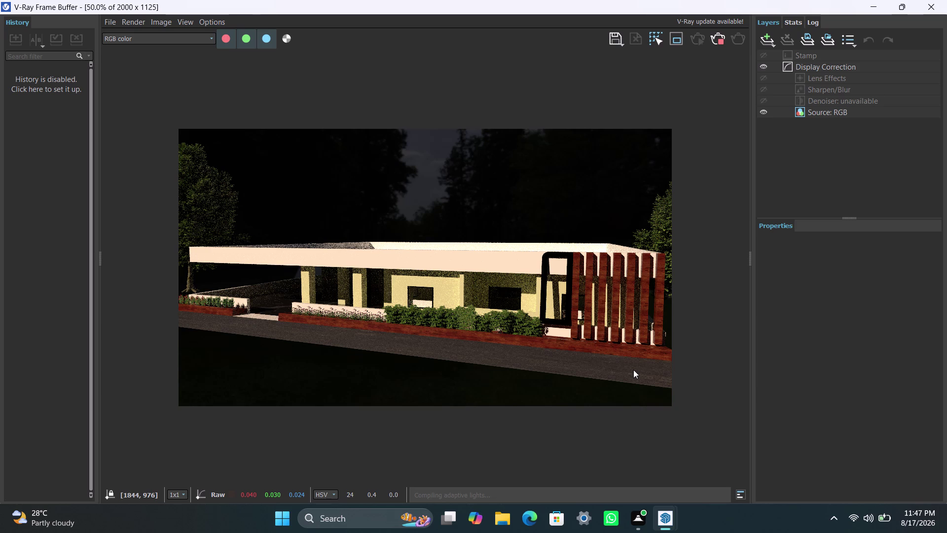
Zoom in and out to inspect the night render of the wooden-fin house.
scroll(down, 3)
scroll(up, 3)
scroll(up, 3)
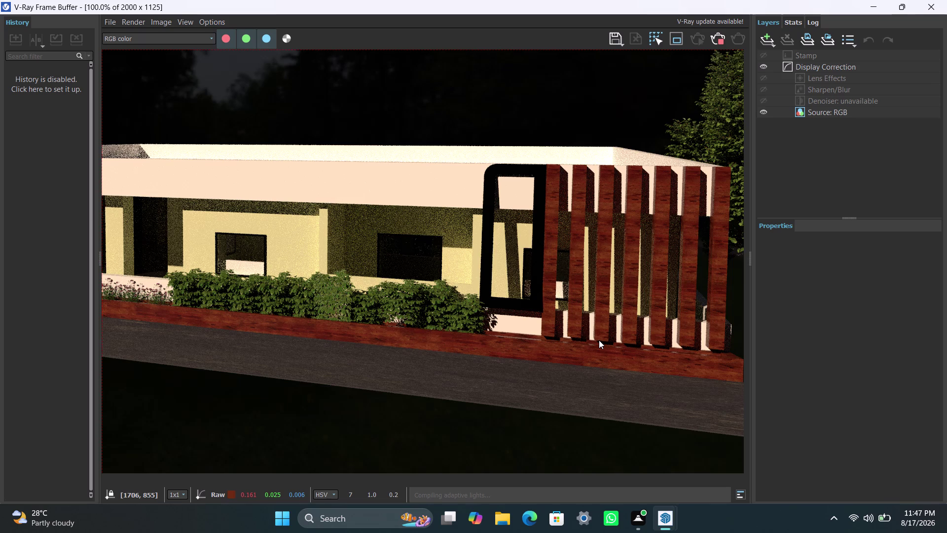
scroll(down, 3)
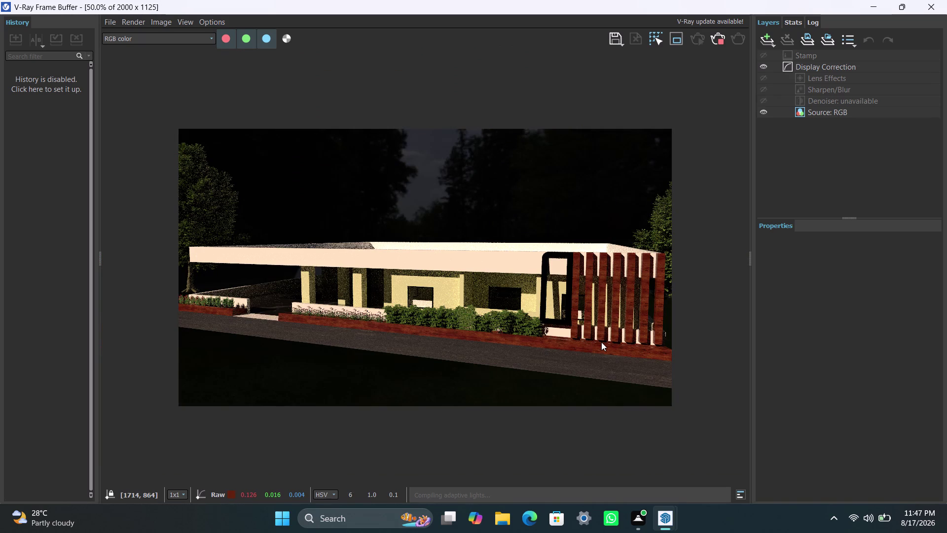
key(g)
text(gg)
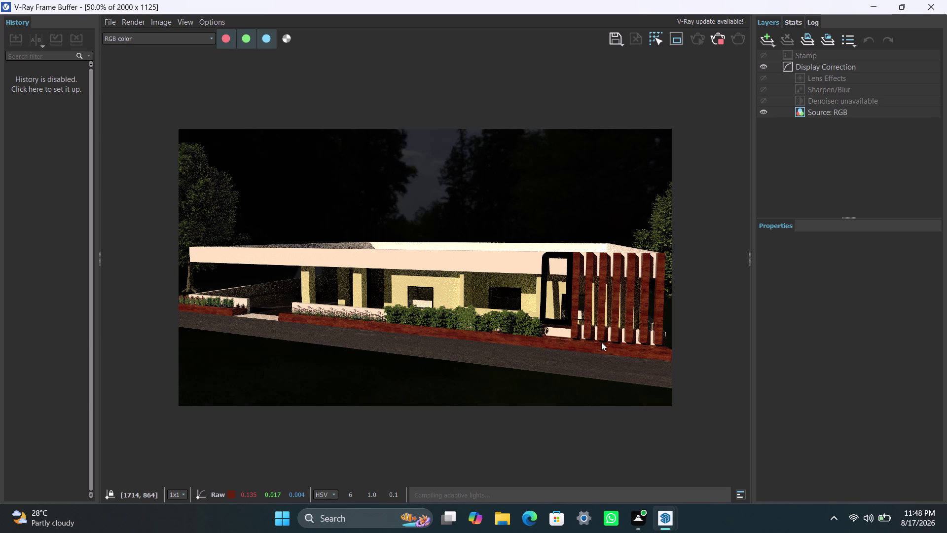
Wait until the render reads Finished, then bring up the recent apps list.
click(601, 342)
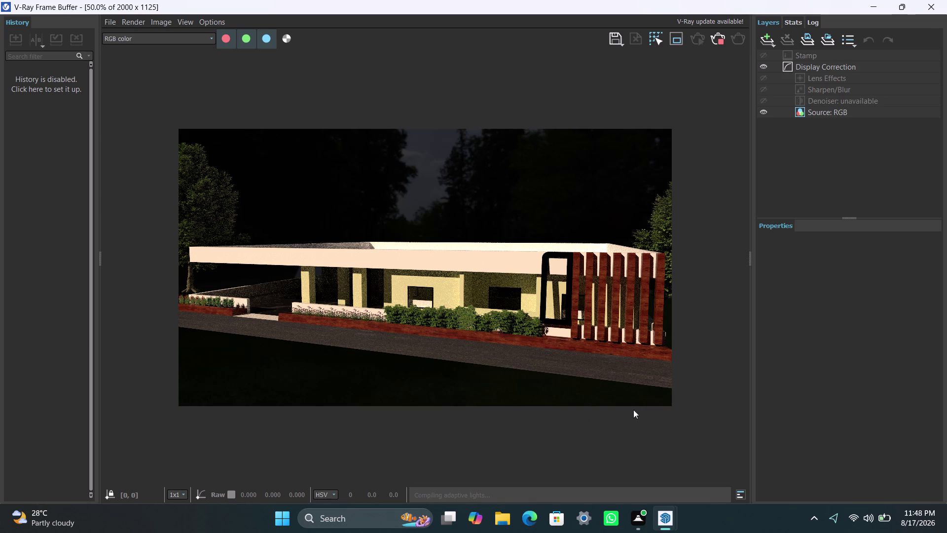
click(723, 39)
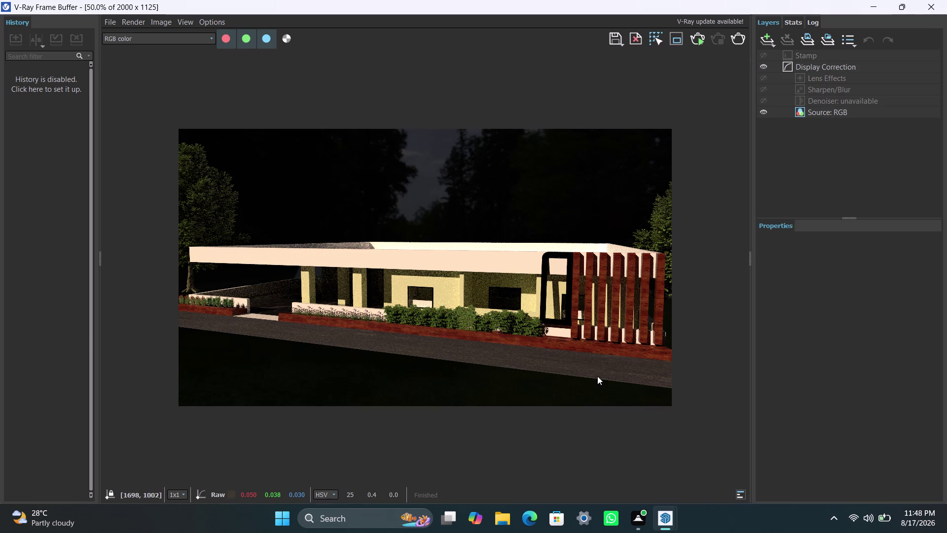
click(372, 515)
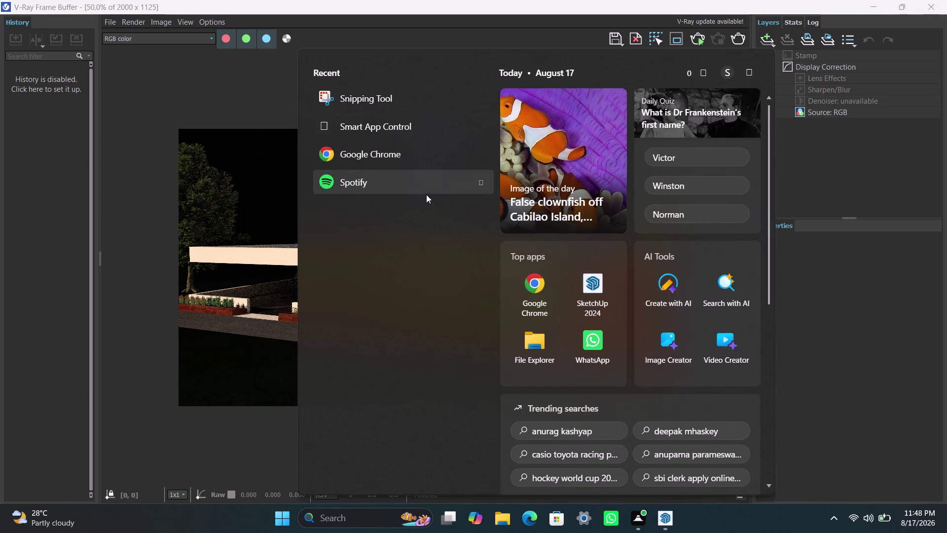
click(428, 110)
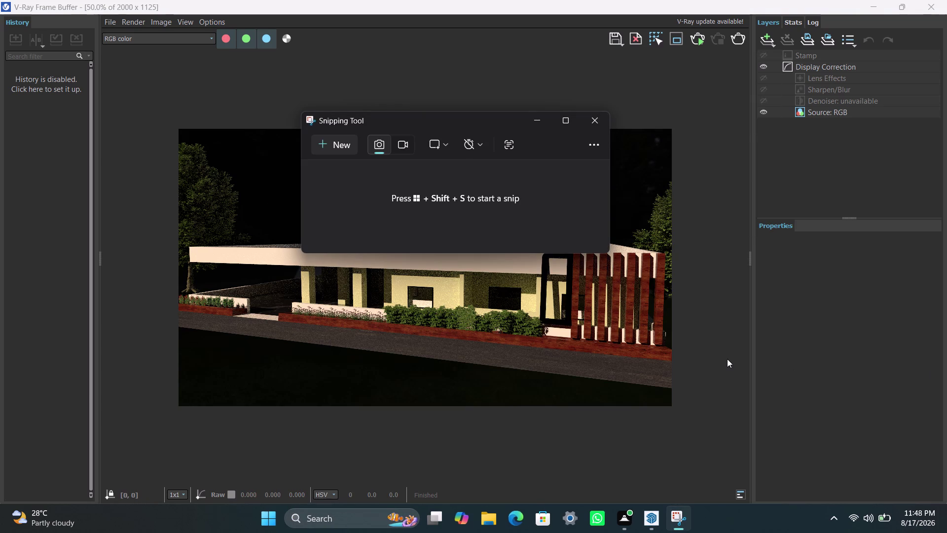
key(Escape)
key(Escape)
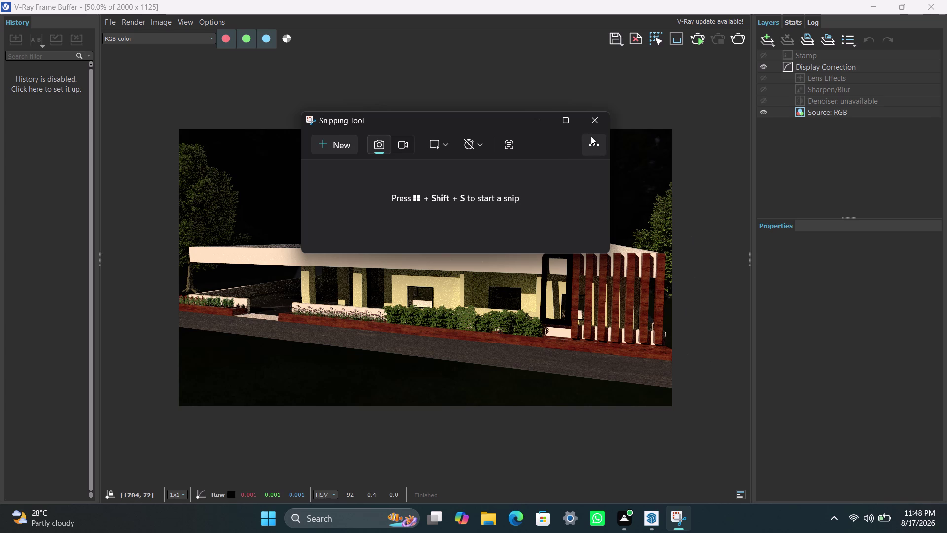
click(593, 127)
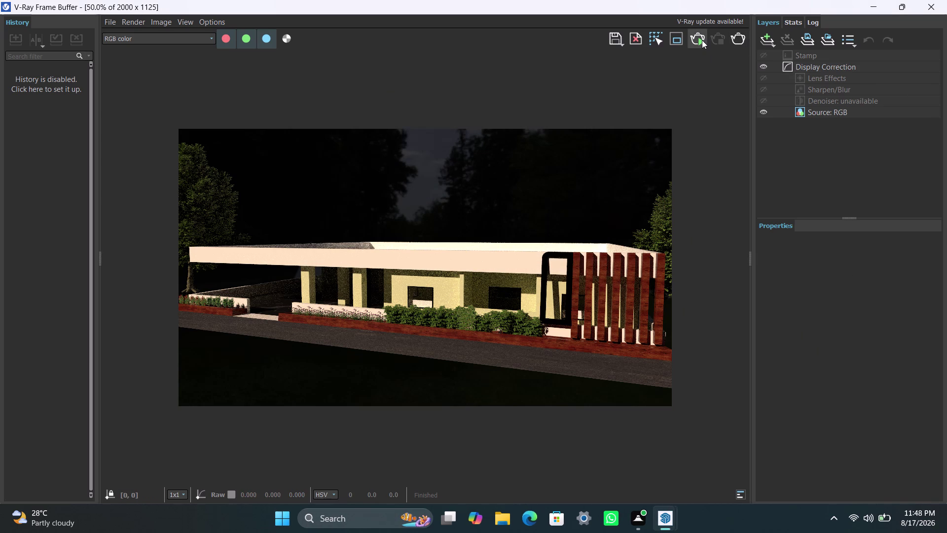
click(109, 26)
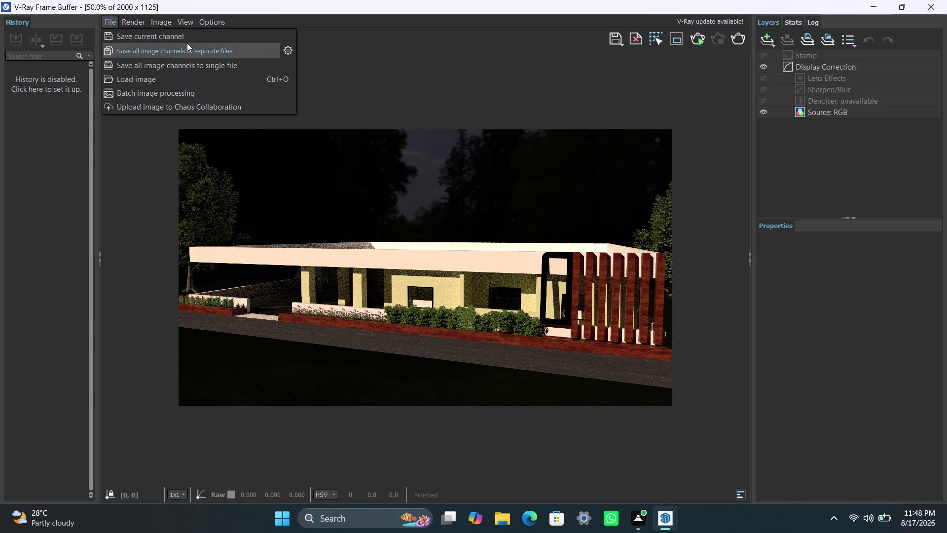
Save the current render channel under the name 'render 3bhk'.
click(187, 42)
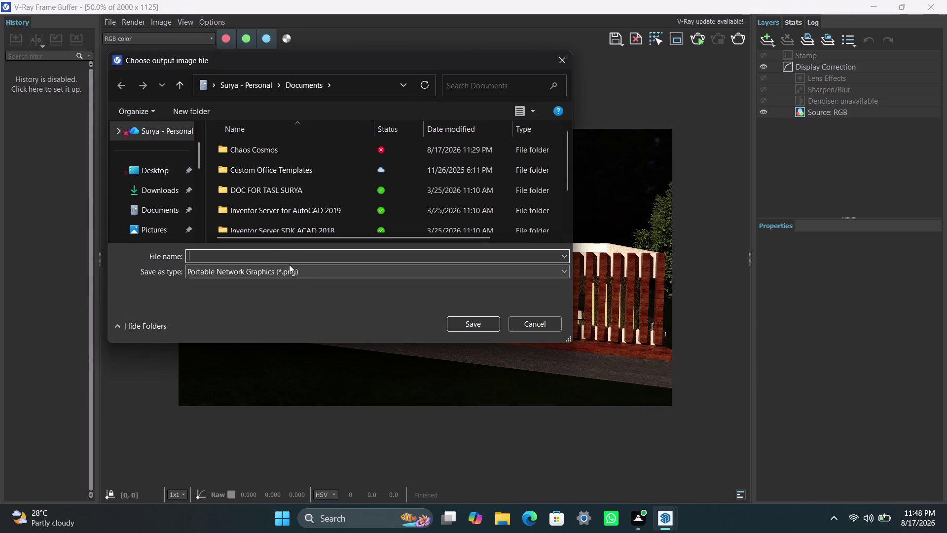
click(286, 258)
text(ren)
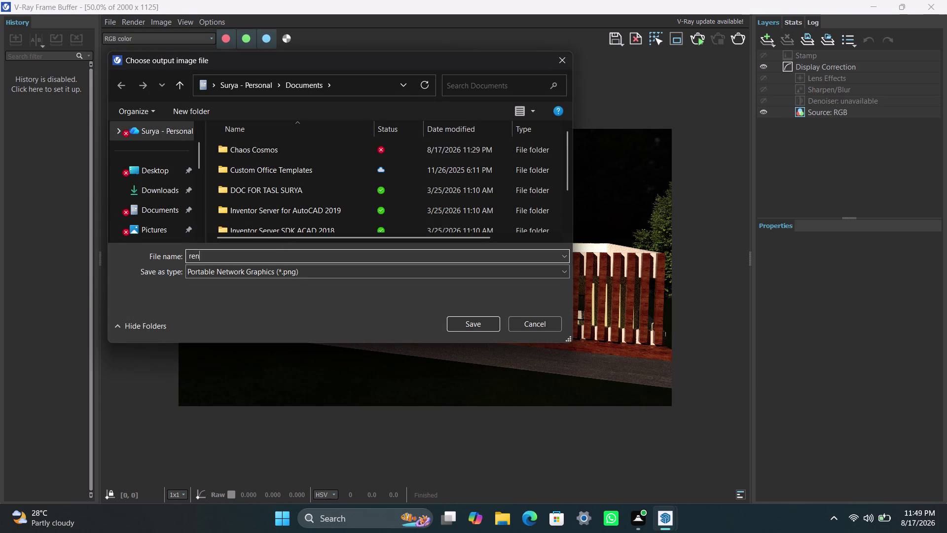
text(der 3bh)
text(k)
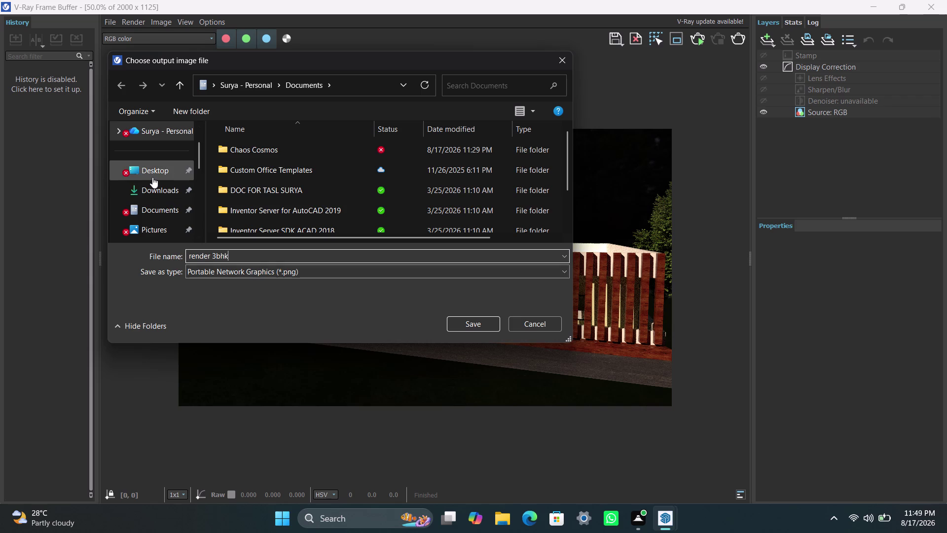
Store it as PNG in Desktop > internship > New folder and close the render window.
double_click(152, 177)
double_click(238, 176)
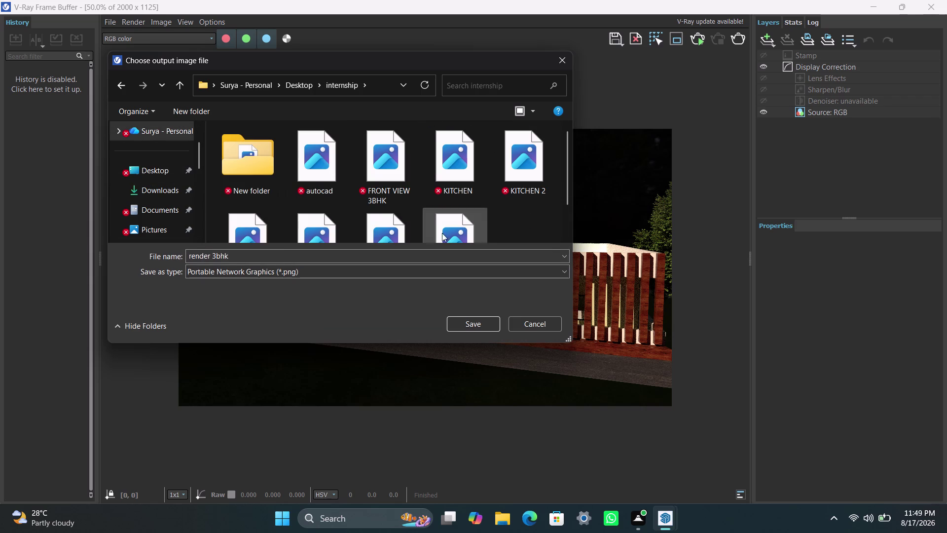
scroll(down, 3)
scroll(up, 3)
double_click(256, 171)
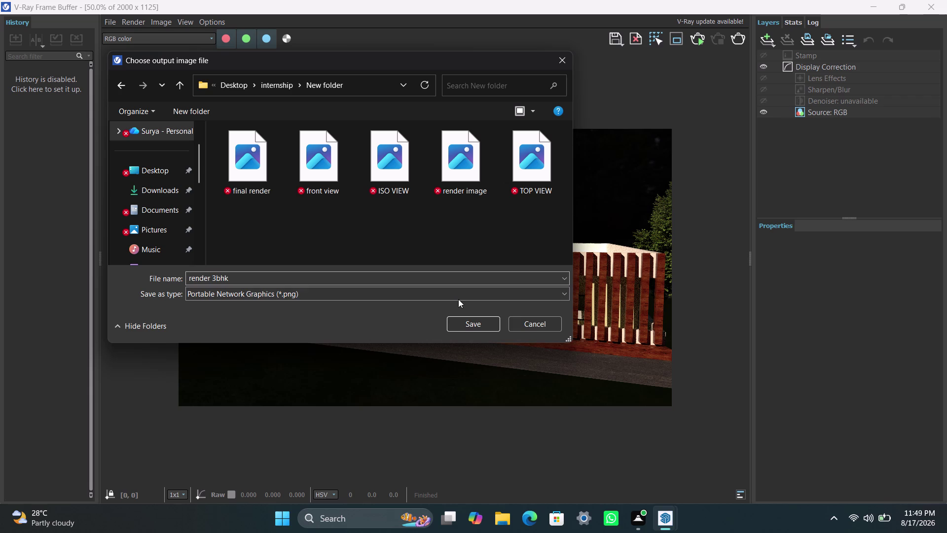
click(464, 322)
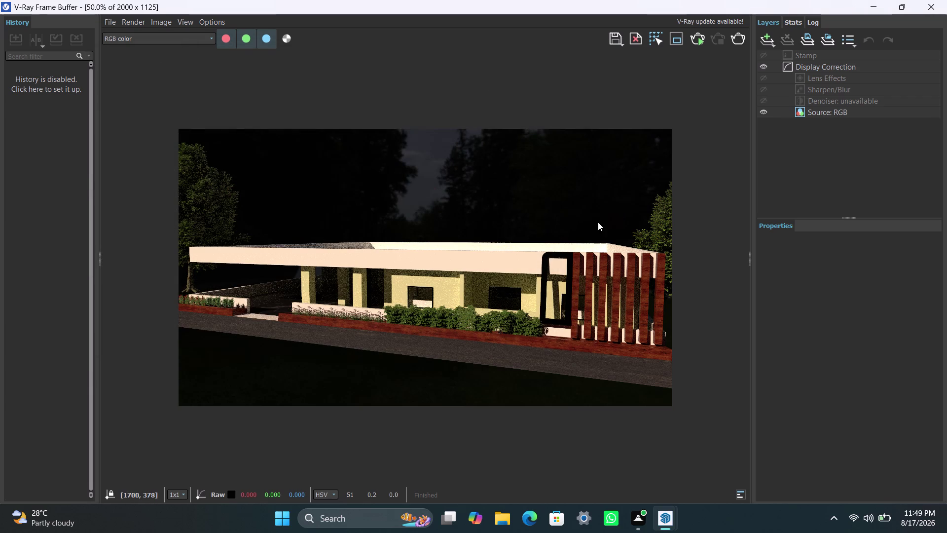
key(ctrl+s)
click(931, 5)
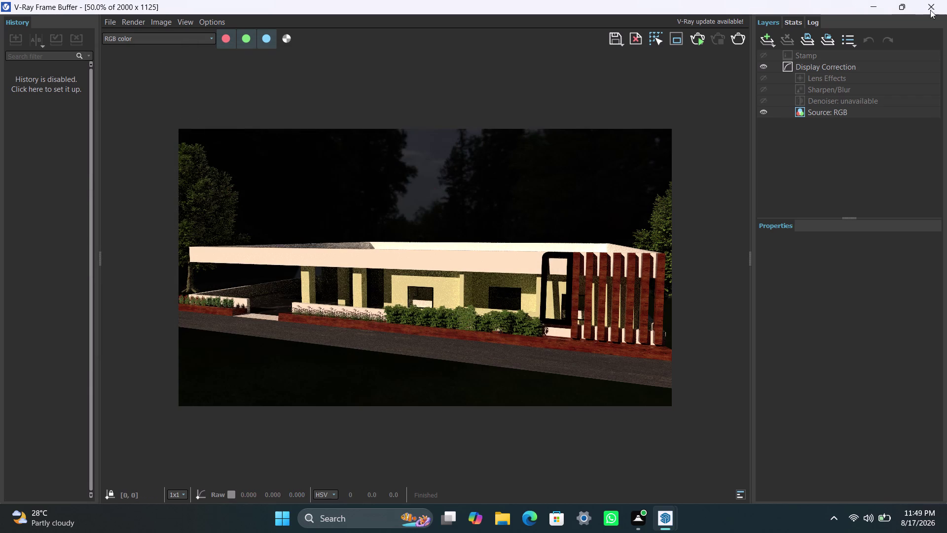
Save the model as ARCH PLAN in internship, replacing the existing file.
key(ctrl+s)
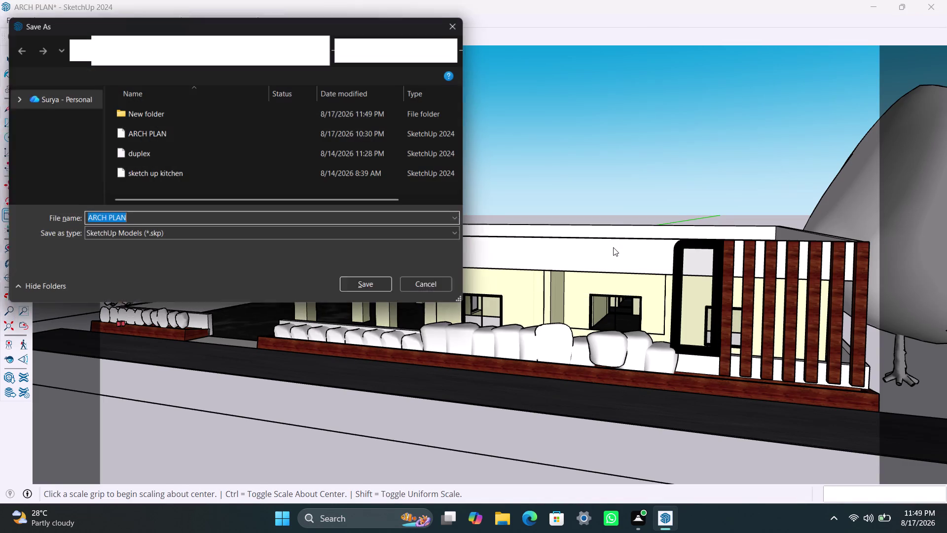
click(456, 26)
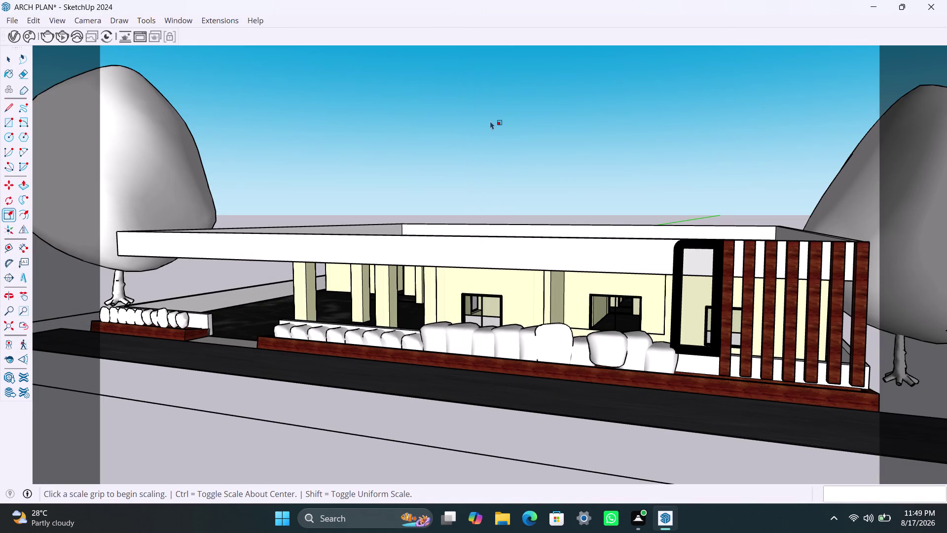
key(ctrl+s)
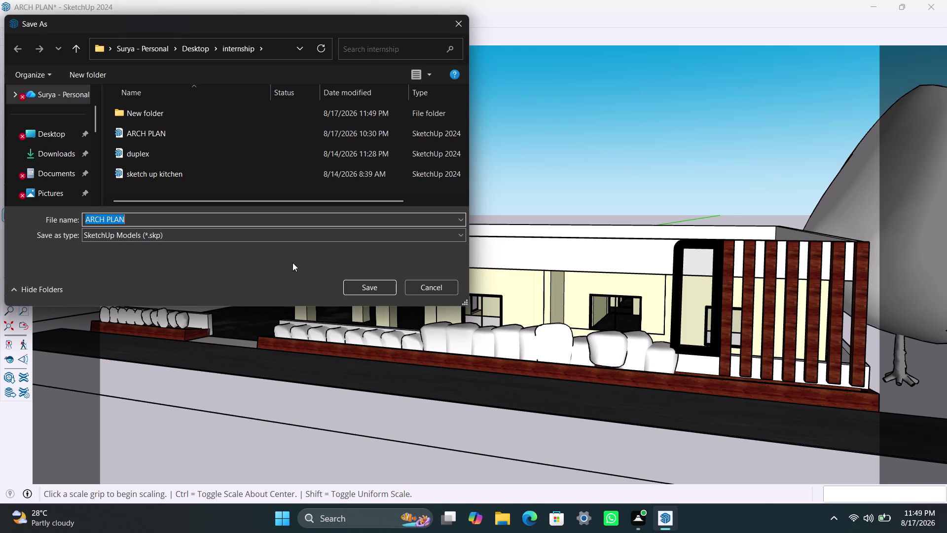
click(380, 293)
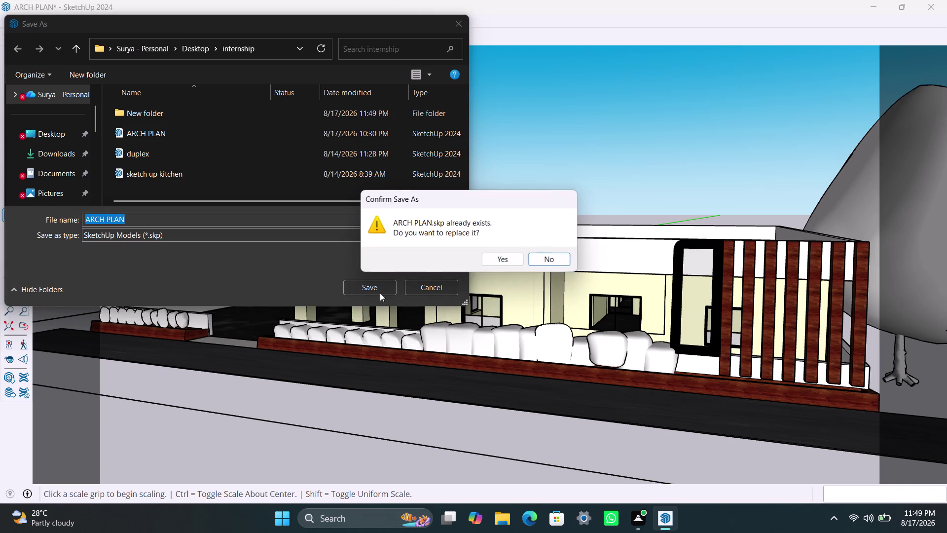
click(511, 264)
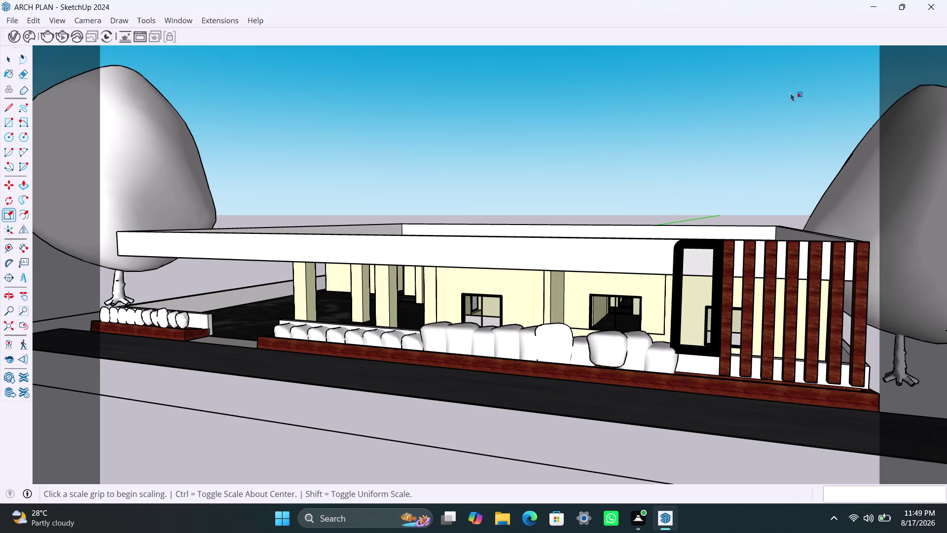
Select the Select tool, save once more, and close SketchUp.
key(space)
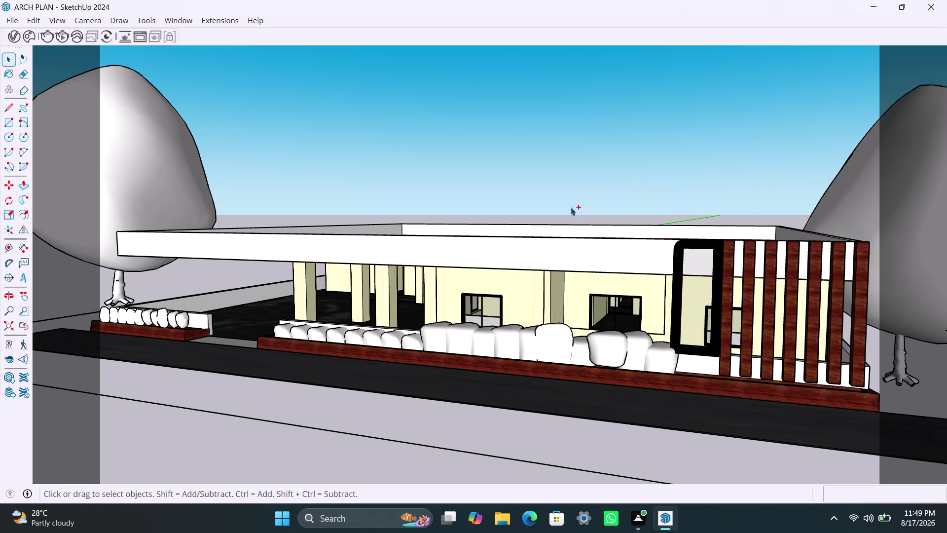
key(ctrl+s)
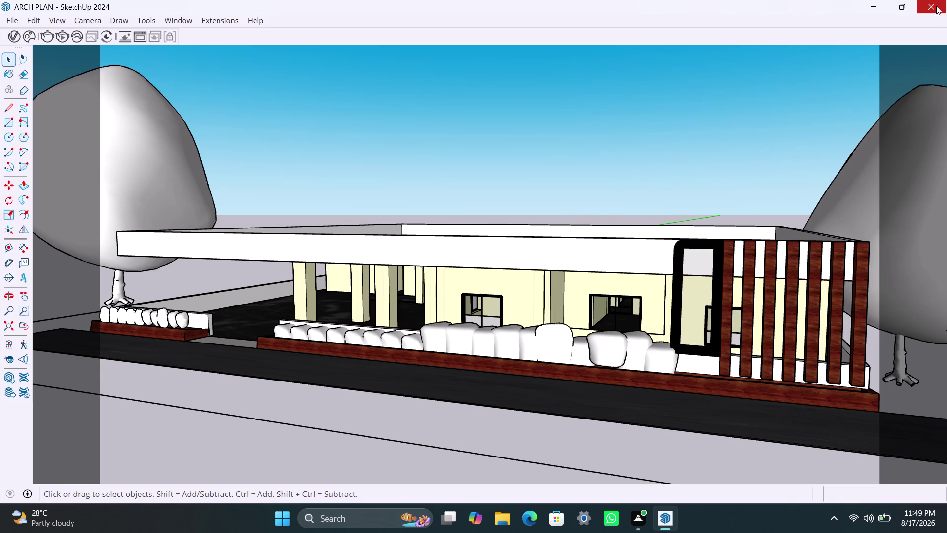
click(936, 6)
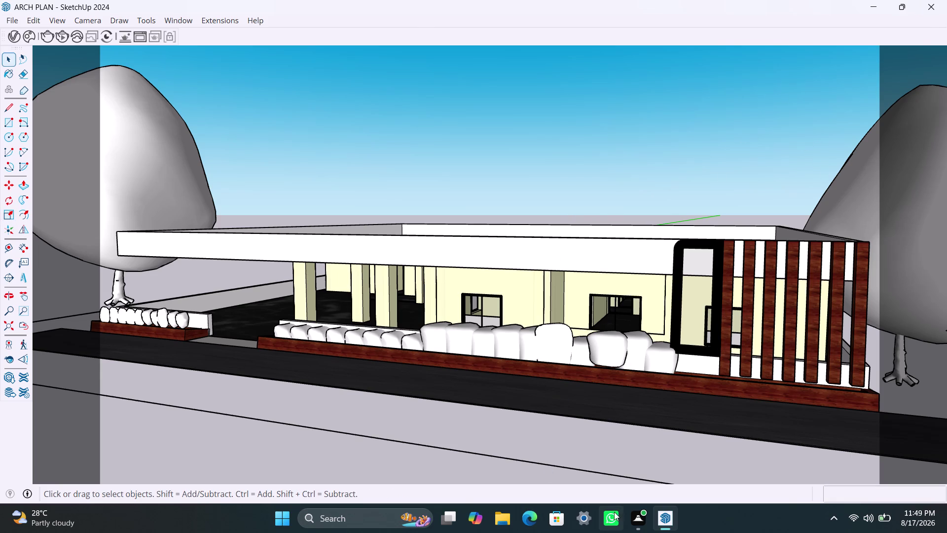